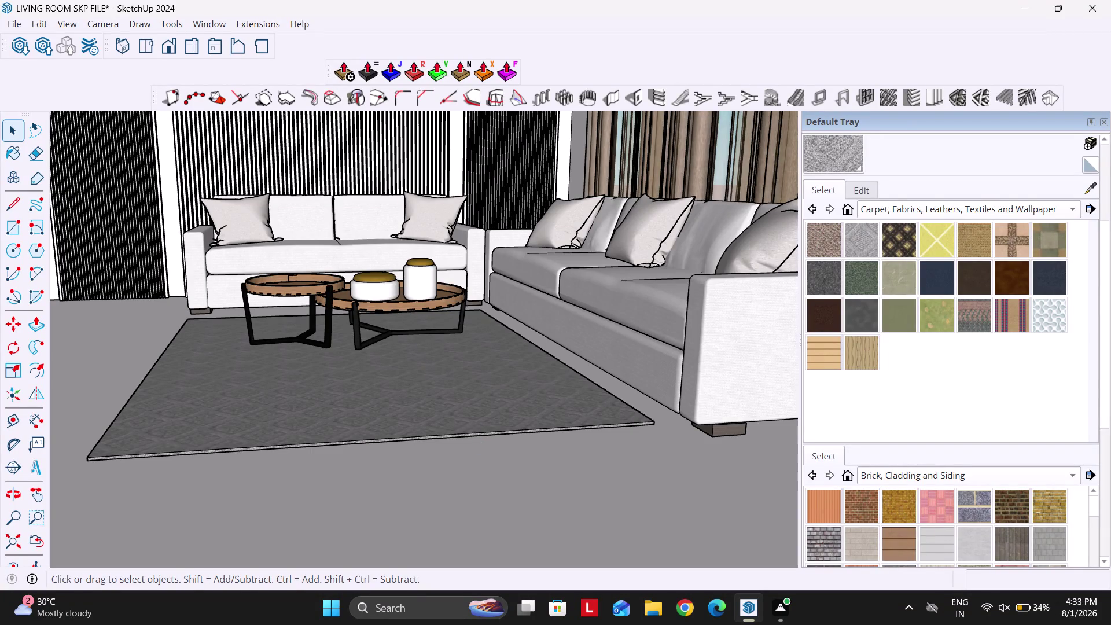
Open 3D Warehouse and select the previous 'spot light' search text.
click(19, 54)
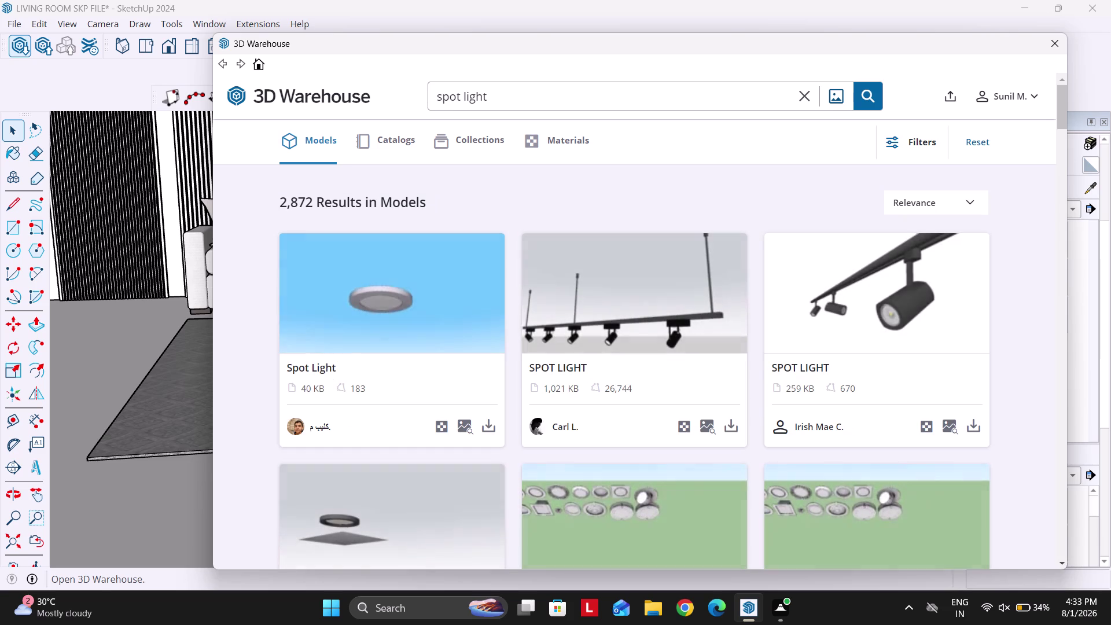
drag(502, 96, 348, 87)
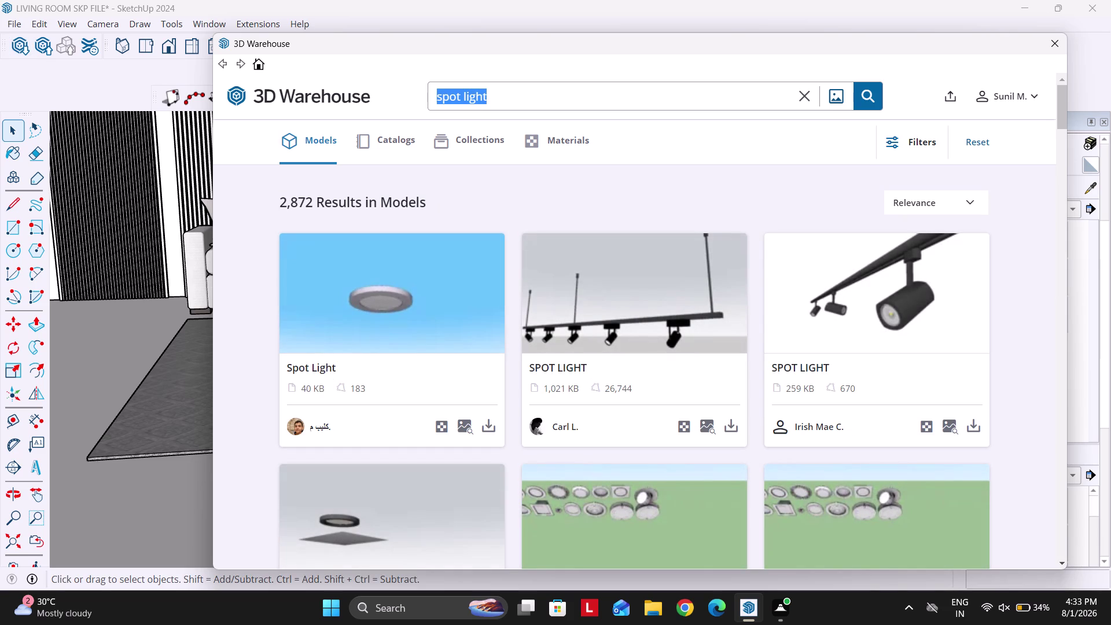
Search 3D Warehouse for 'plants' and scroll through the plant model results.
text(pl)
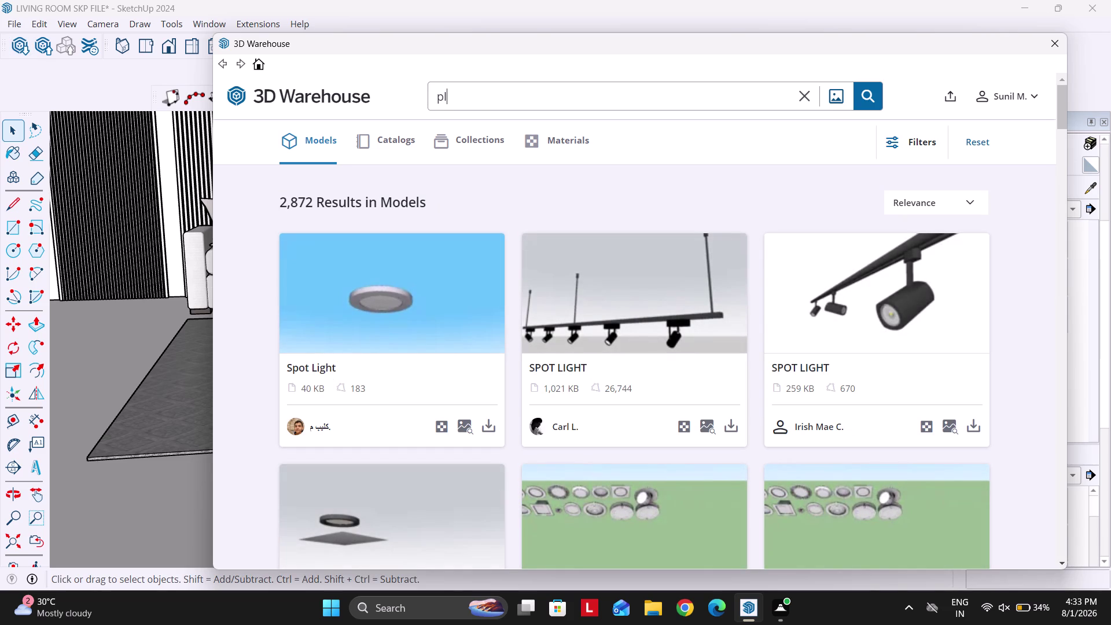
text(ants)
key(Return)
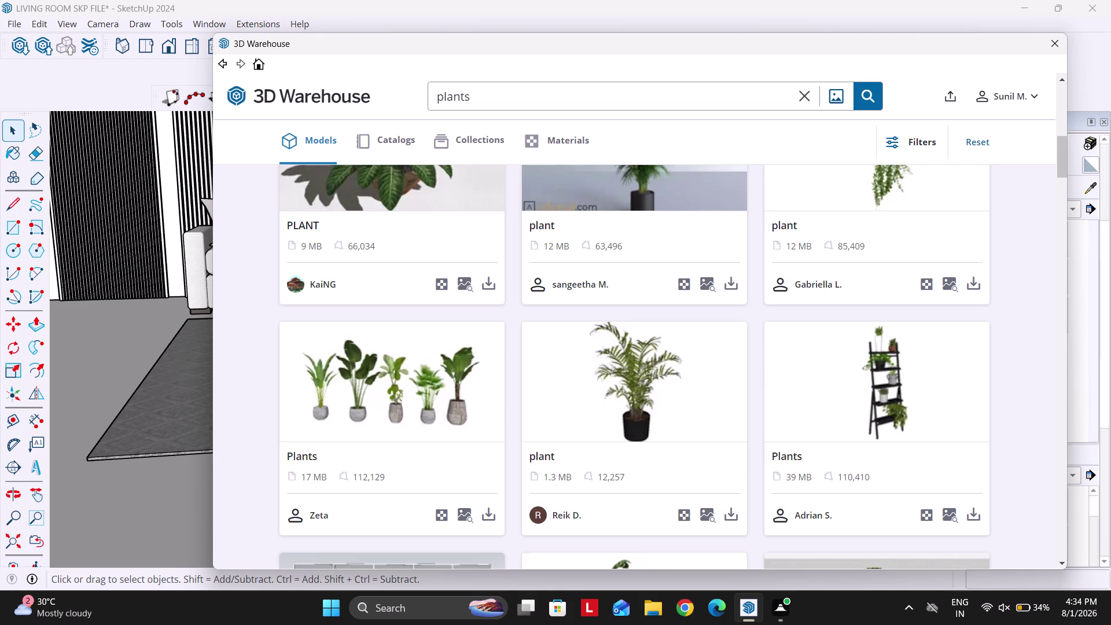
scroll(up, 3)
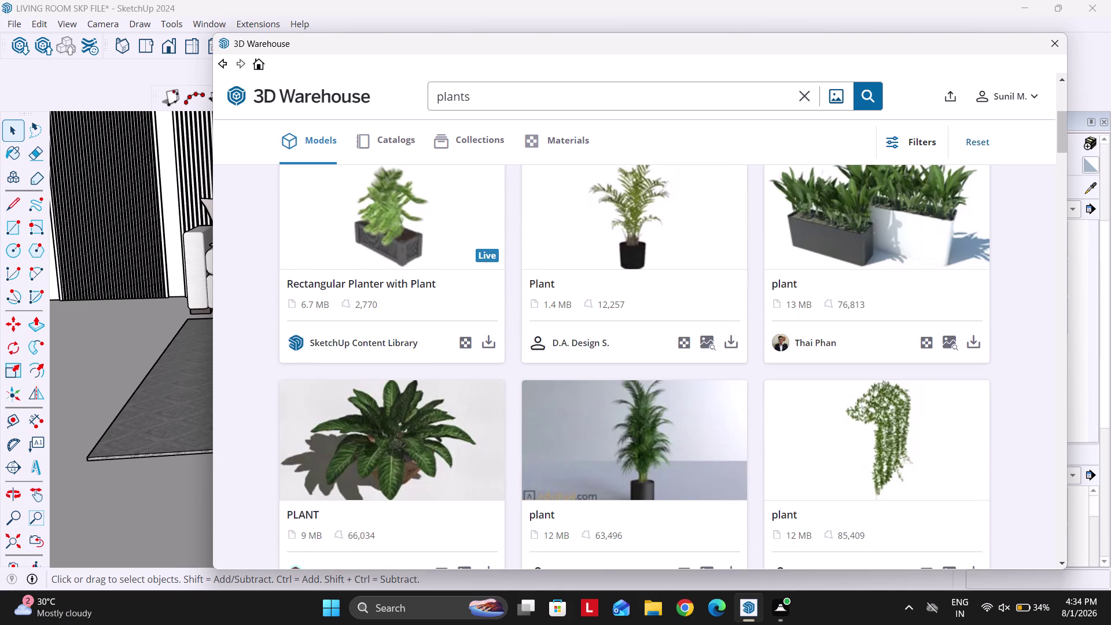
scroll(down, 3)
Try a plant model download, watch the limit video, and dismiss the offer with Maybe Later.
click(733, 425)
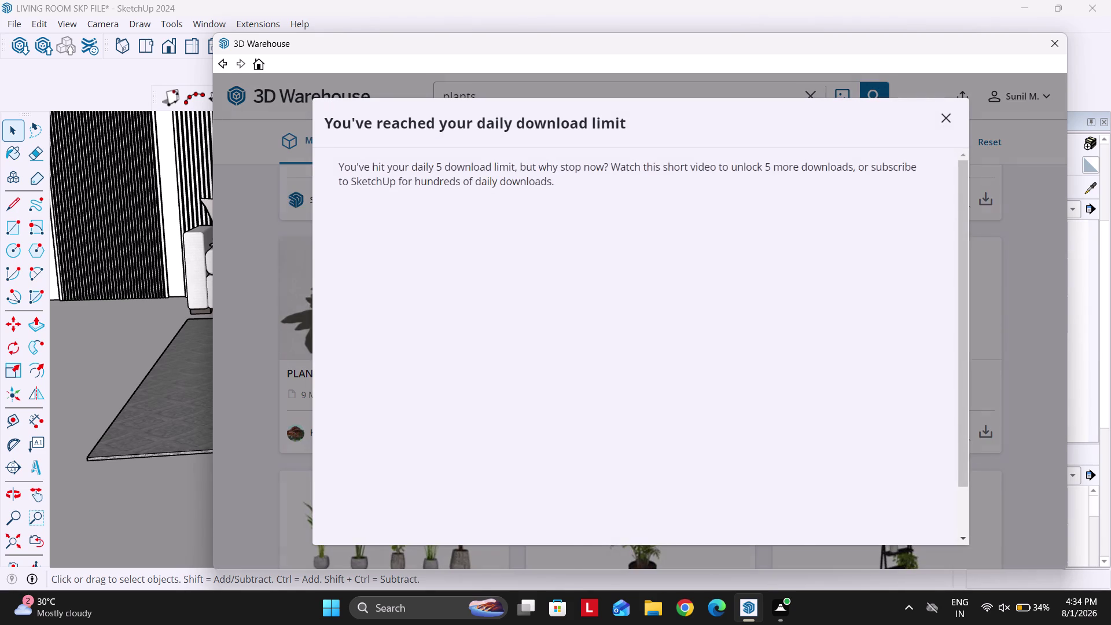
scroll(down, 3)
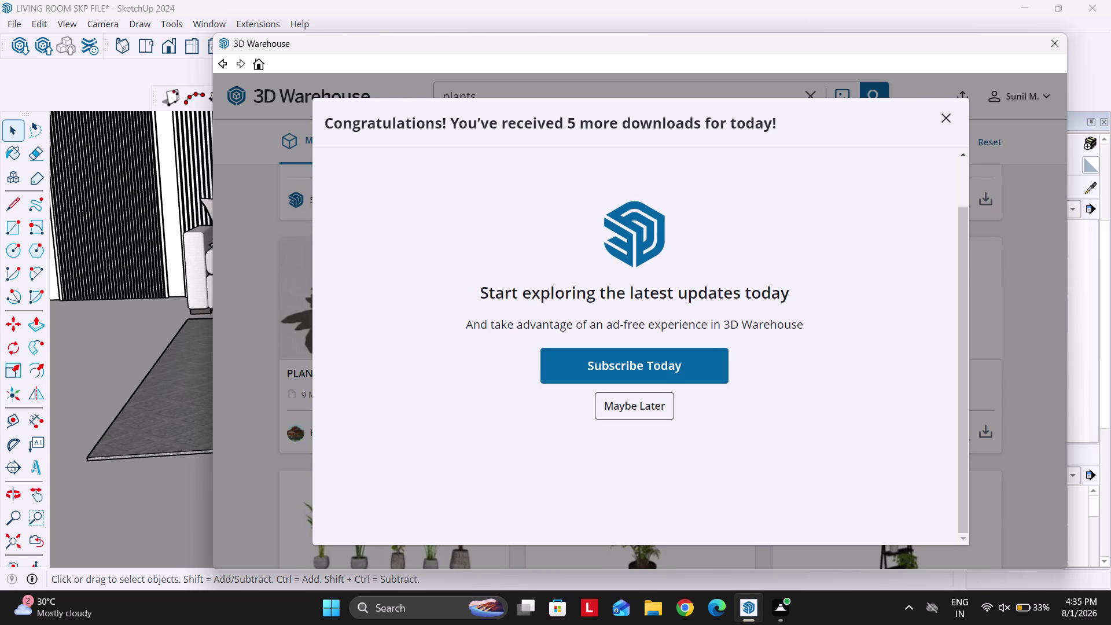
click(941, 120)
click(941, 119)
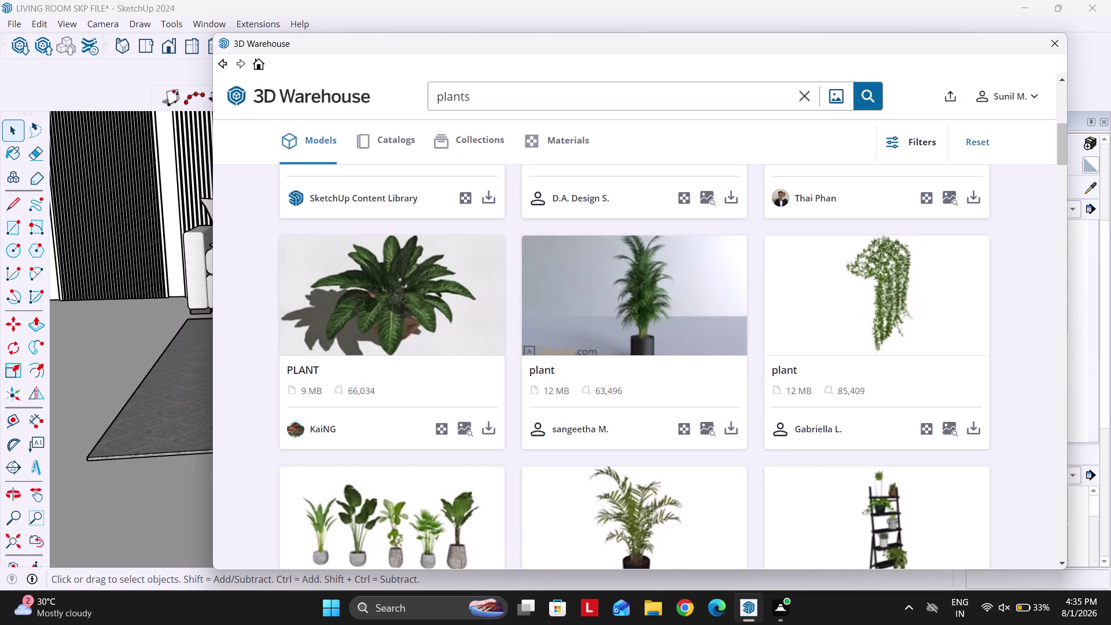